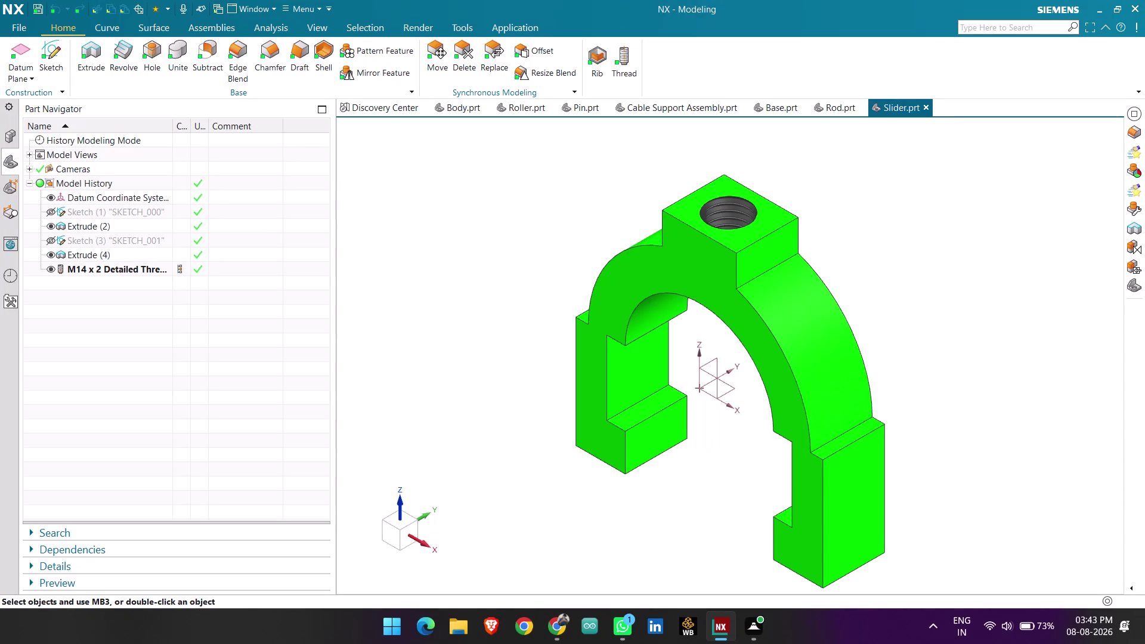
Save Slider.prt with the finished arched body and M14 x 2 threaded hole.
click(1138, 112)
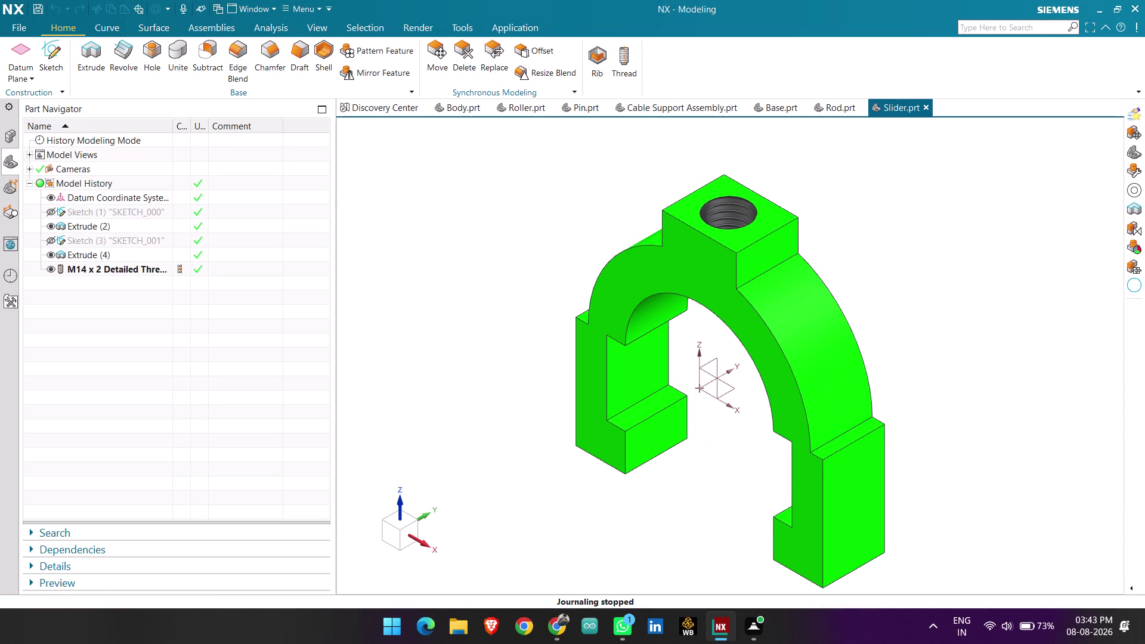
key(ctrl+s)
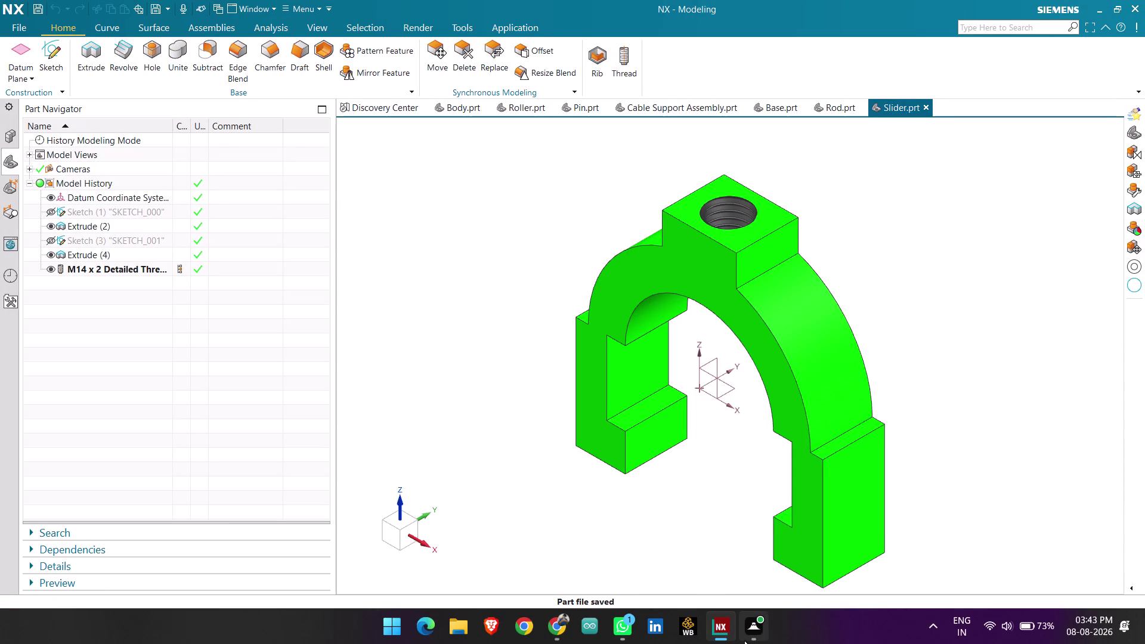